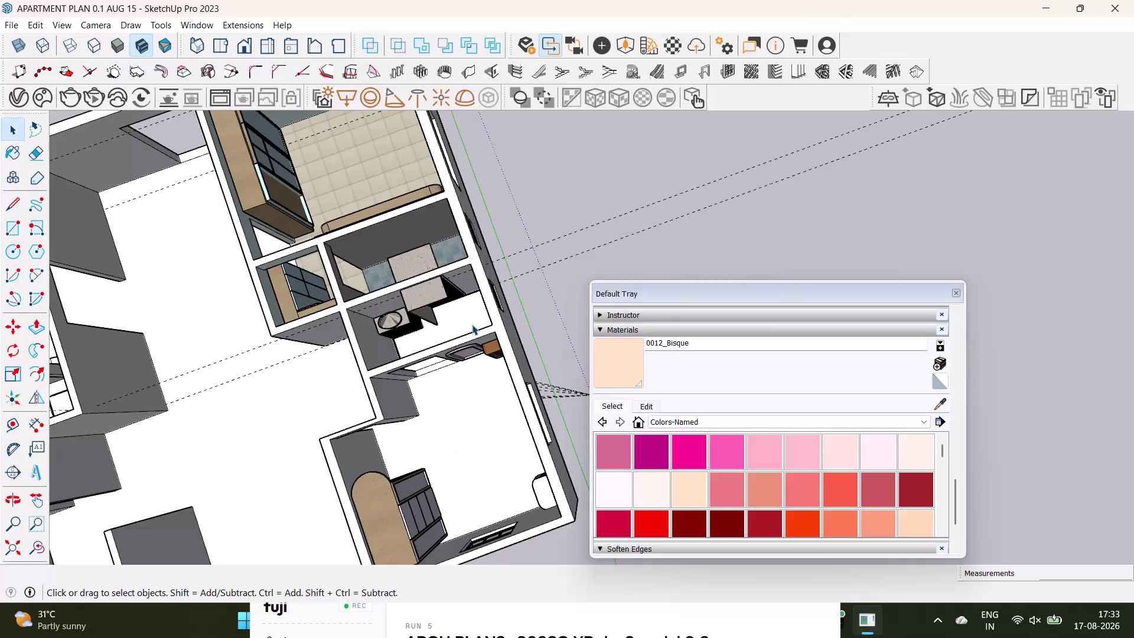
Sample the Wood Floor material from the bedroom cabinet with the eyedropper.
scroll(down, 3)
middle_drag(437, 387, 361, 369)
scroll(up, 3)
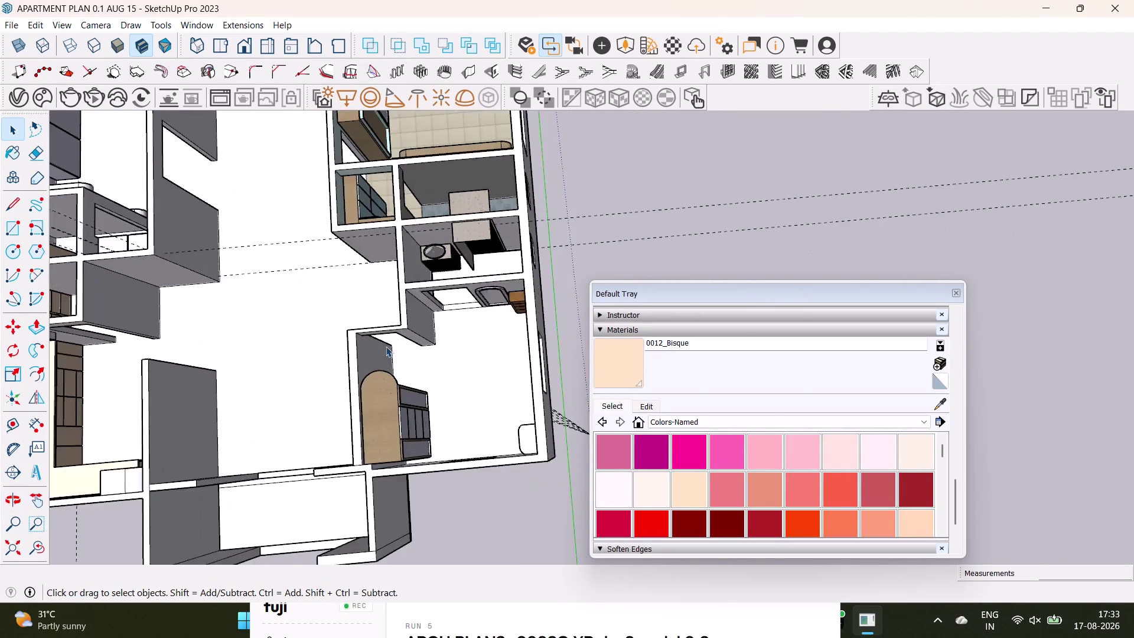
scroll(up, 3)
middle_drag(418, 346, 373, 289)
scroll(up, 3)
middle_drag(485, 385, 319, 344)
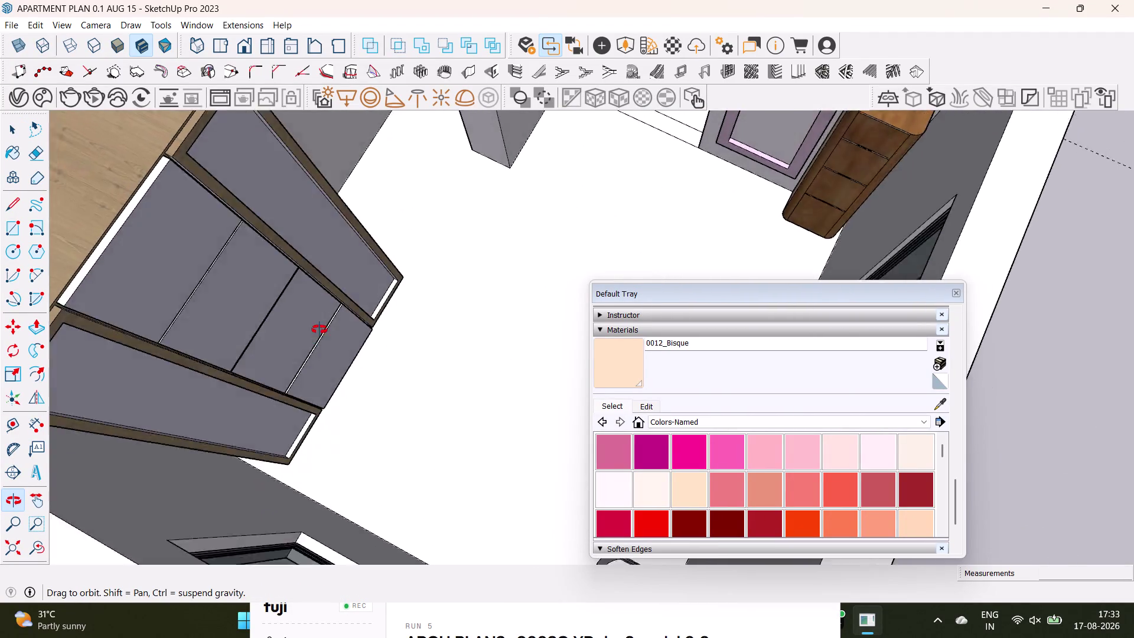
middle_drag(320, 344, 344, 449)
scroll(down, 3)
middle_drag(410, 435, 339, 387)
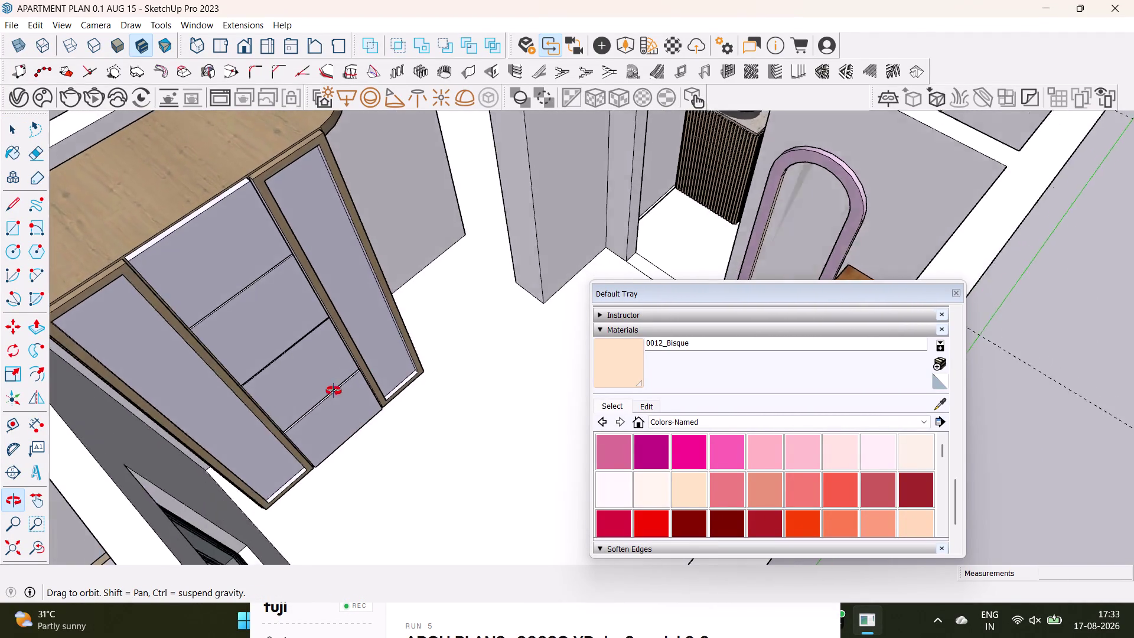
middle_drag(338, 388, 237, 400)
middle_drag(365, 386, 327, 398)
middle_drag(379, 394, 285, 470)
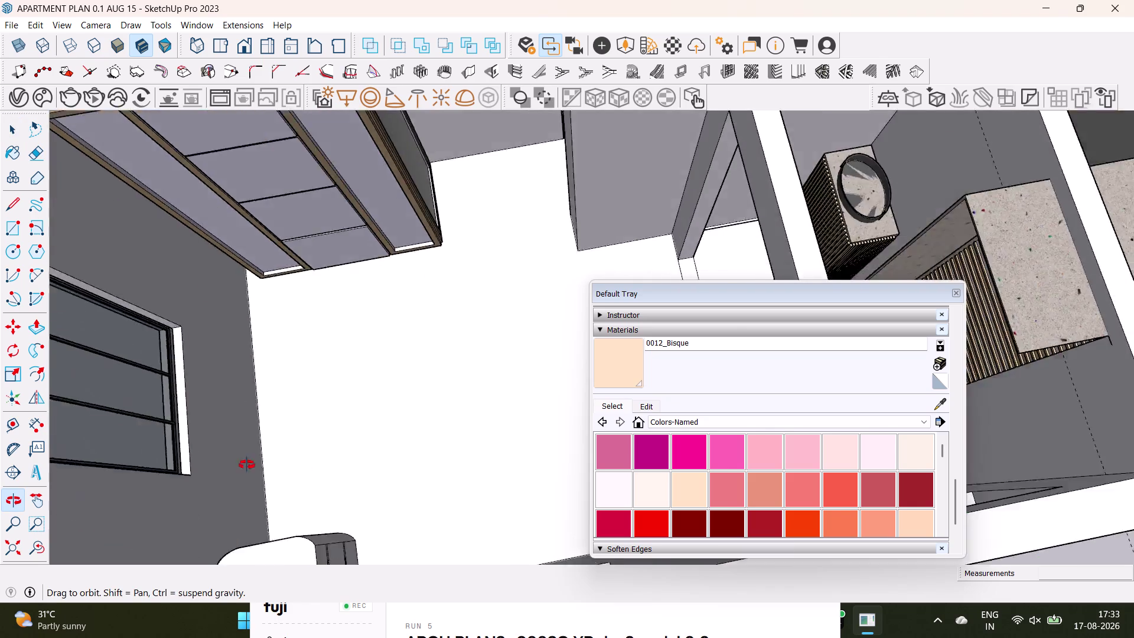
middle_drag(285, 469, 177, 420)
middle_drag(499, 352, 278, 377)
middle_drag(386, 310, 426, 234)
scroll(up, 3)
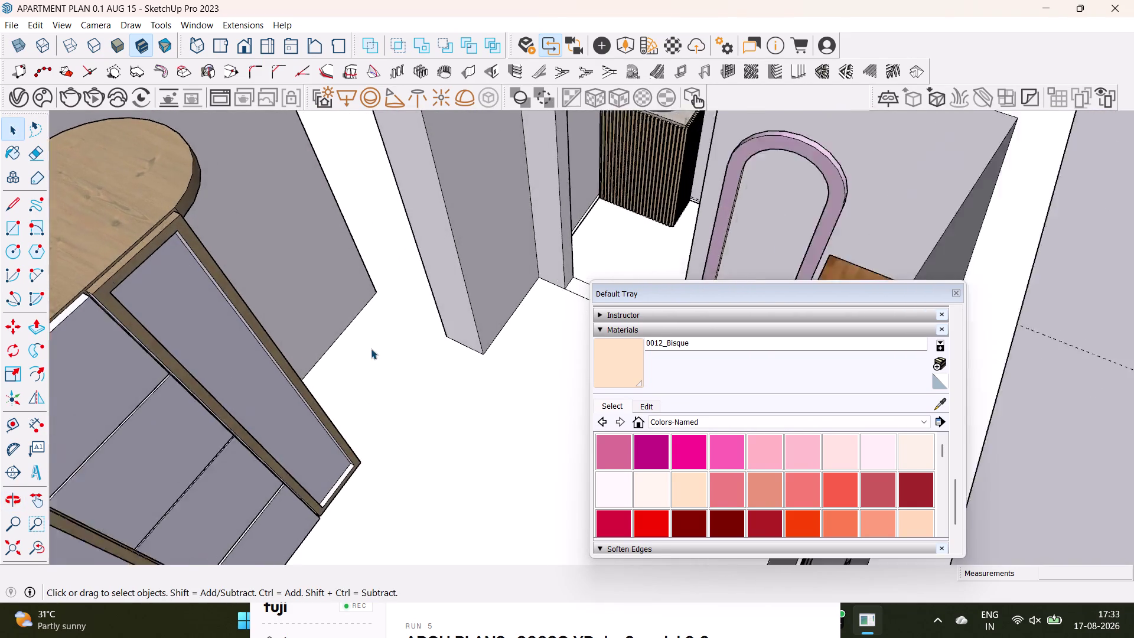
scroll(up, 3)
middle_drag(373, 342, 368, 249)
middle_drag(427, 286, 246, 178)
middle_drag(350, 199, 319, 298)
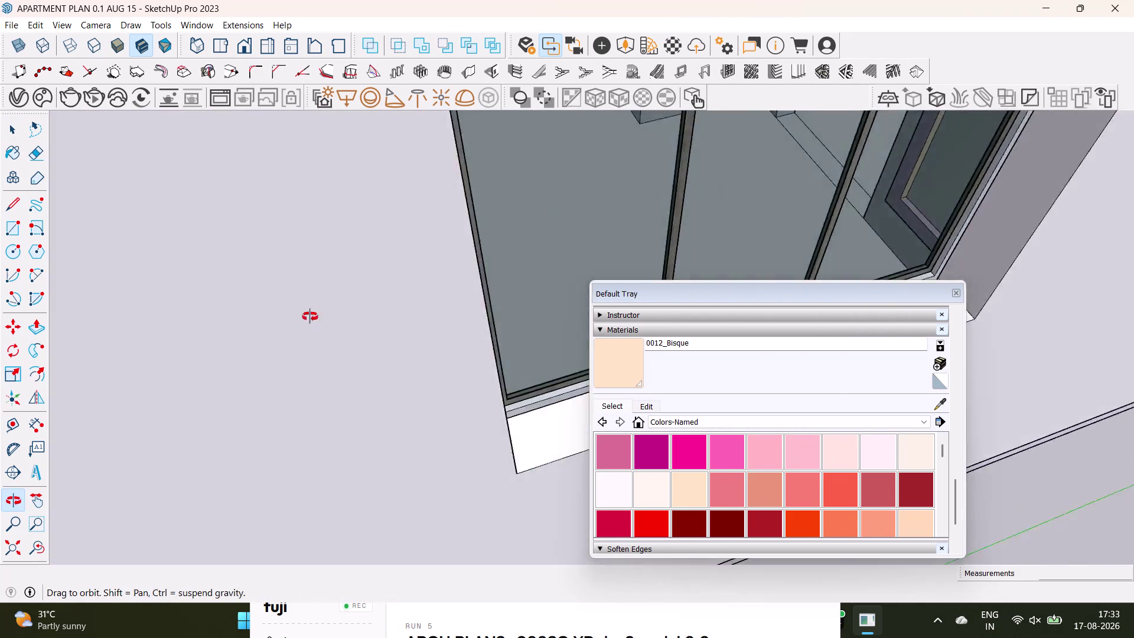
middle_drag(318, 298, 242, 402)
scroll(down, 3)
middle_drag(318, 329, 743, 310)
middle_drag(442, 291, 478, 485)
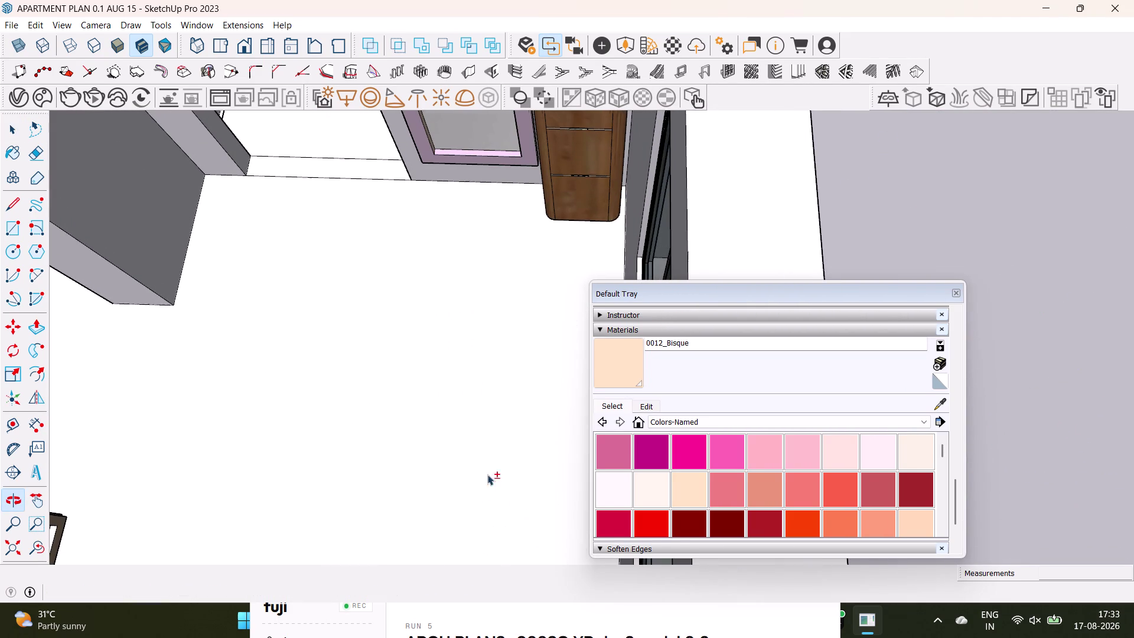
click(938, 401)
middle_drag(592, 155, 586, 270)
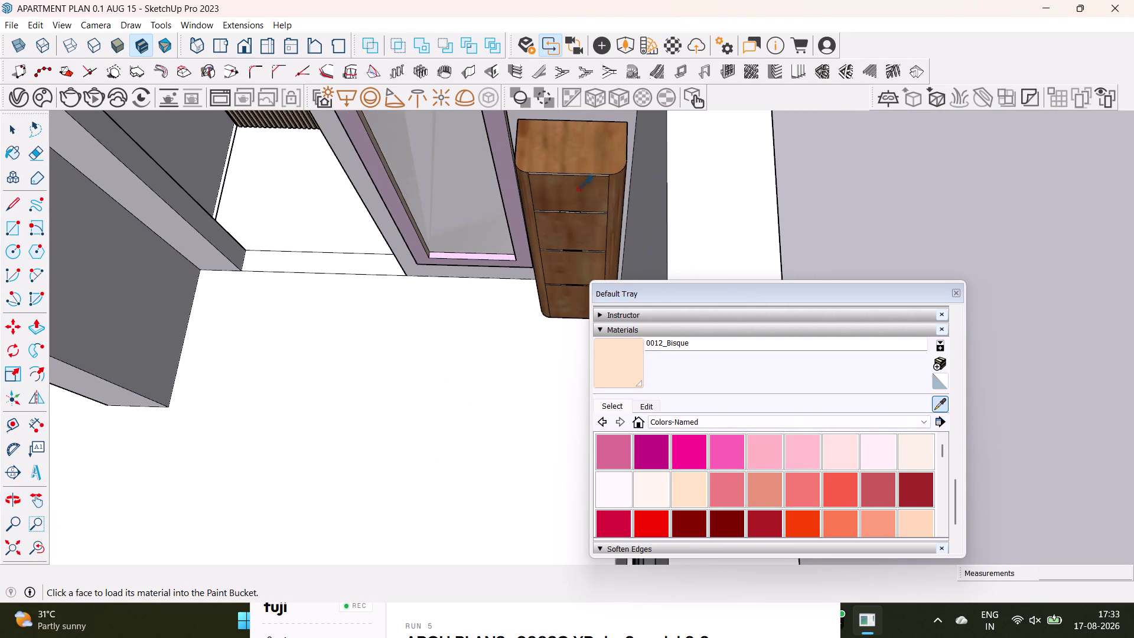
click(580, 160)
Paint the cabinet's bare side with the Wood Floor finish.
scroll(down, 3)
middle_drag(426, 363, 857, 334)
middle_drag(575, 278, 512, 284)
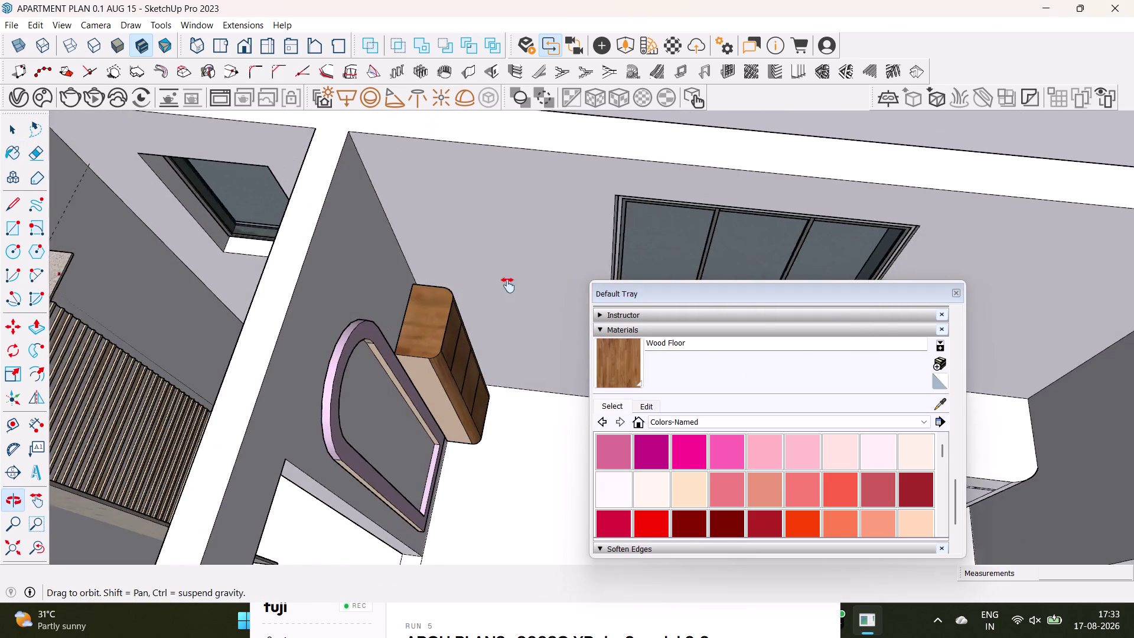
middle_drag(512, 284, 508, 285)
scroll(up, 3)
click(408, 366)
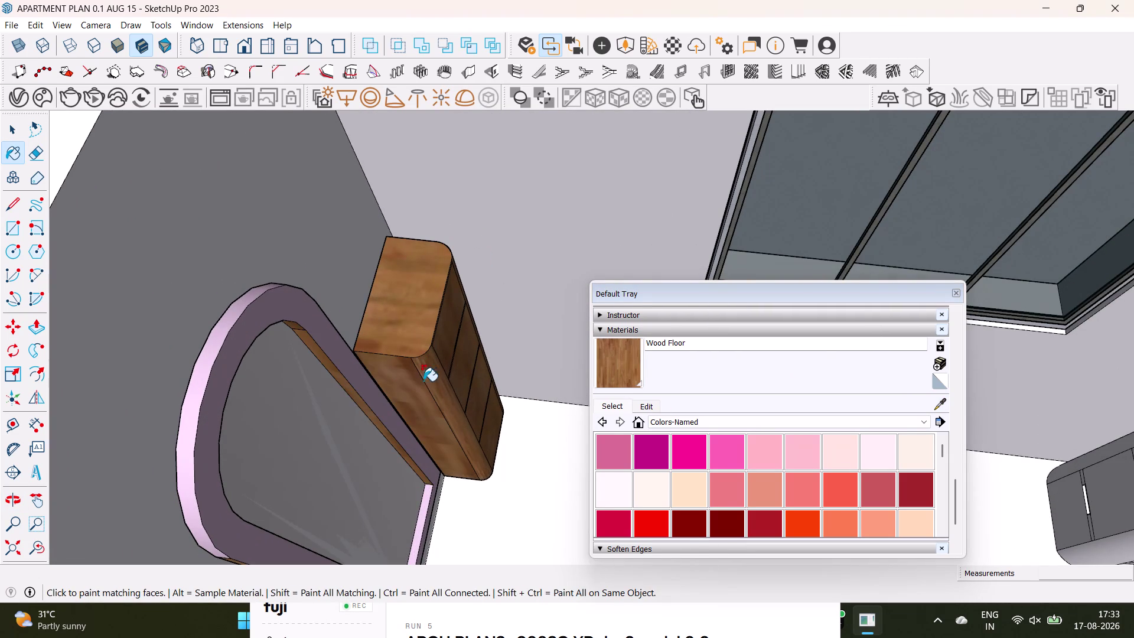
middle_drag(415, 384, 348, 298)
key(ctrl+z)
key(space)
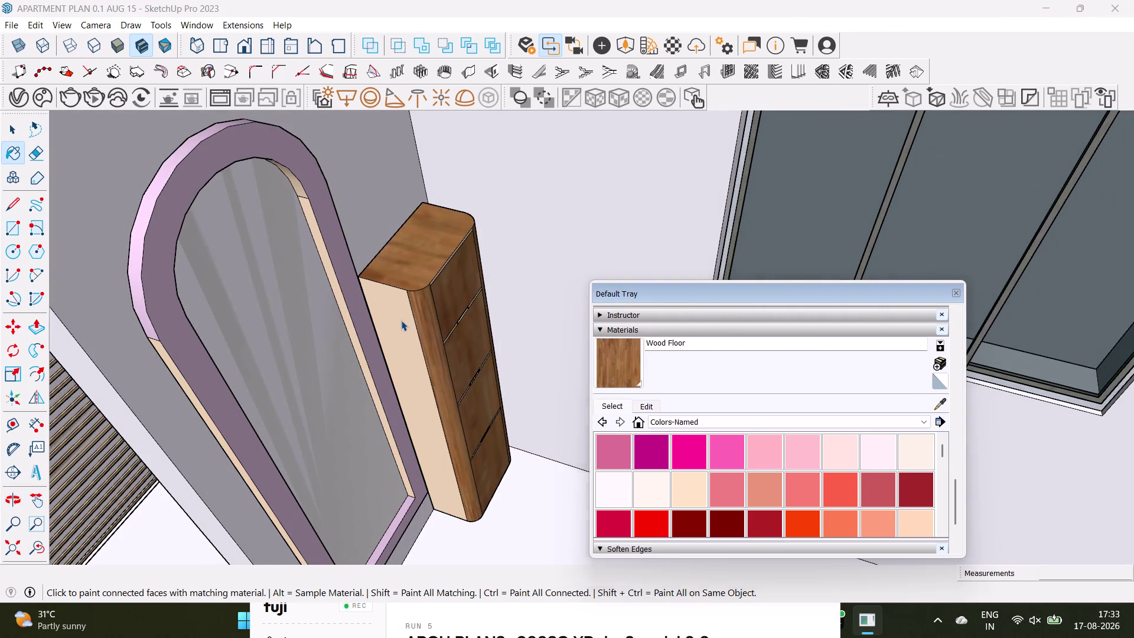
click(395, 318)
click(608, 357)
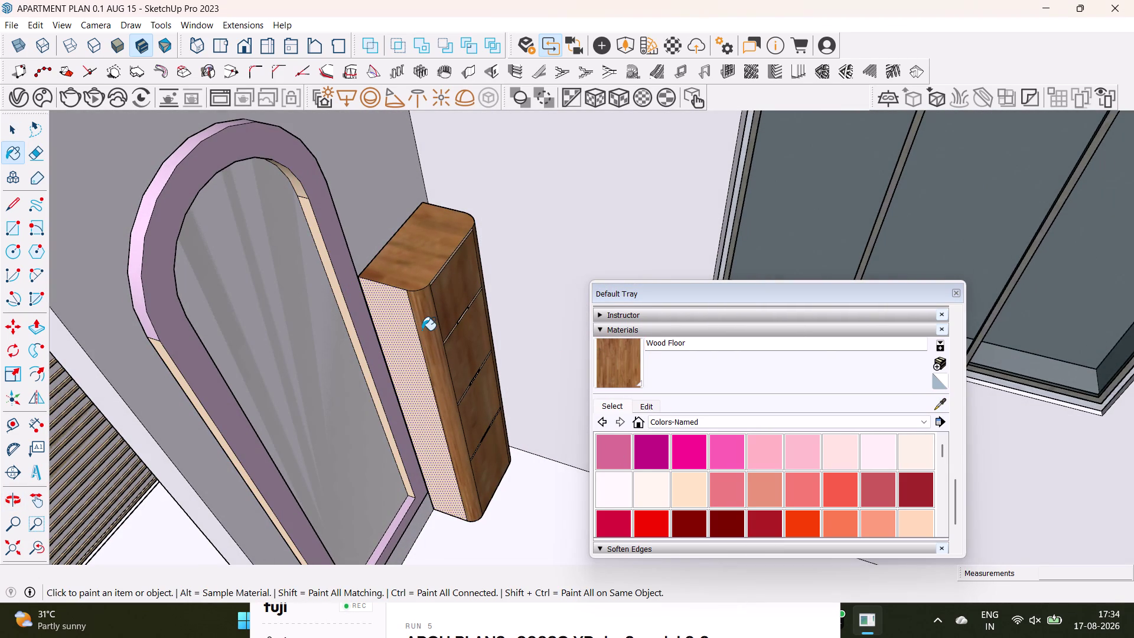
click(396, 327)
scroll(up, 3)
key(space)
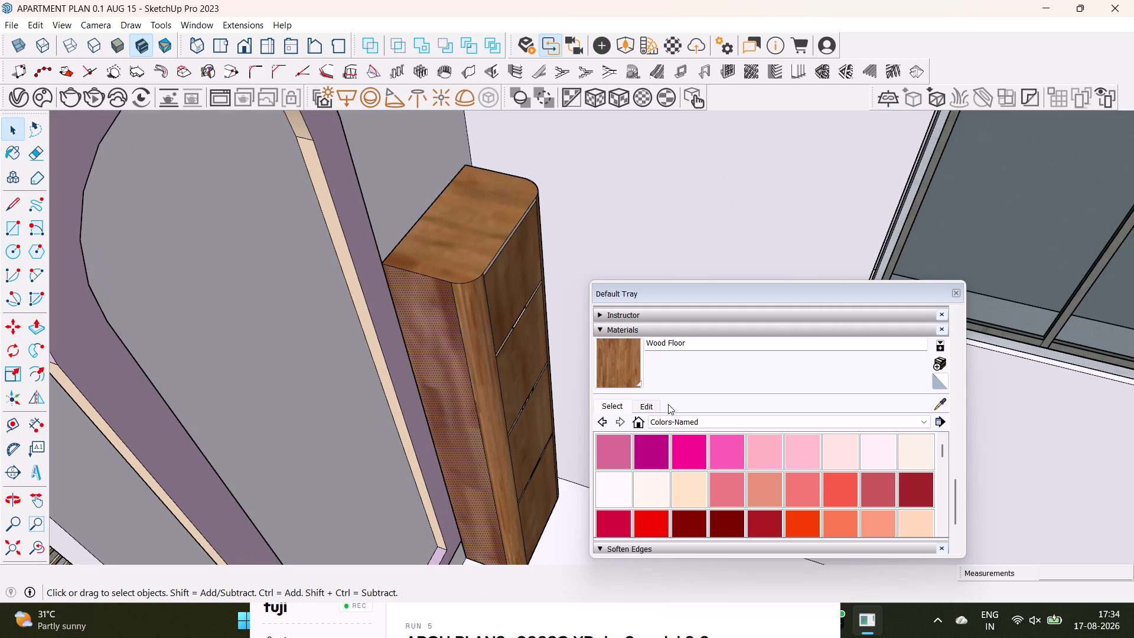
Sample 0118_Thistle from the mirror frame and paint its first inner edge strips.
click(939, 404)
click(349, 242)
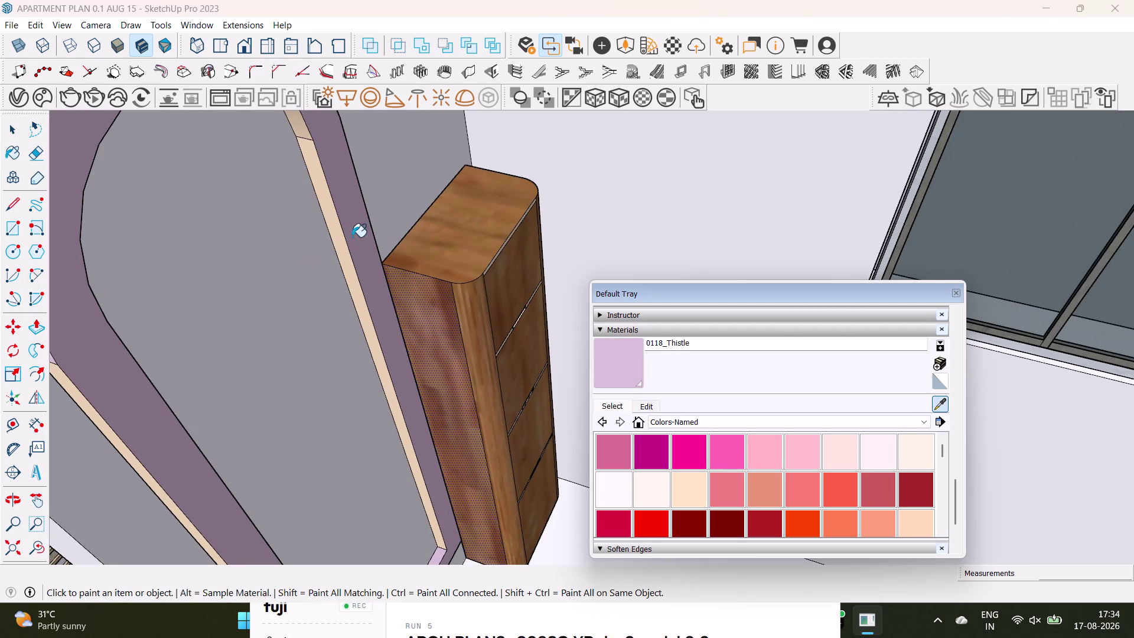
click(608, 363)
scroll(up, 3)
click(375, 323)
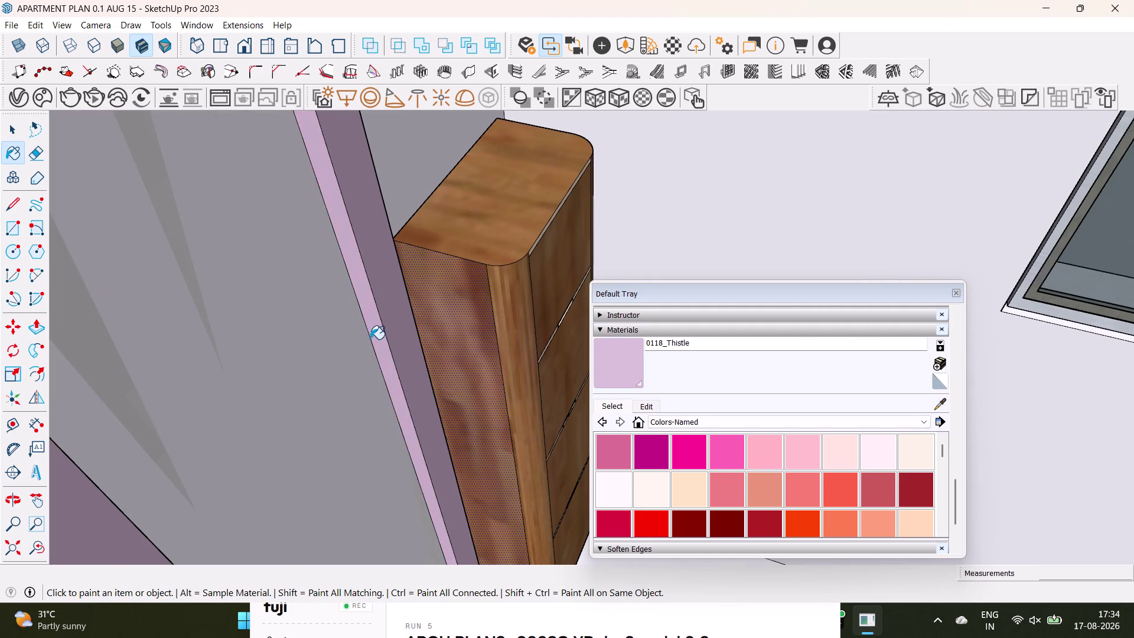
Paint the remaining beige inner frame edges thistle and inspect the arch.
scroll(down, 3)
middle_drag(363, 343, 409, 277)
click(207, 329)
click(212, 325)
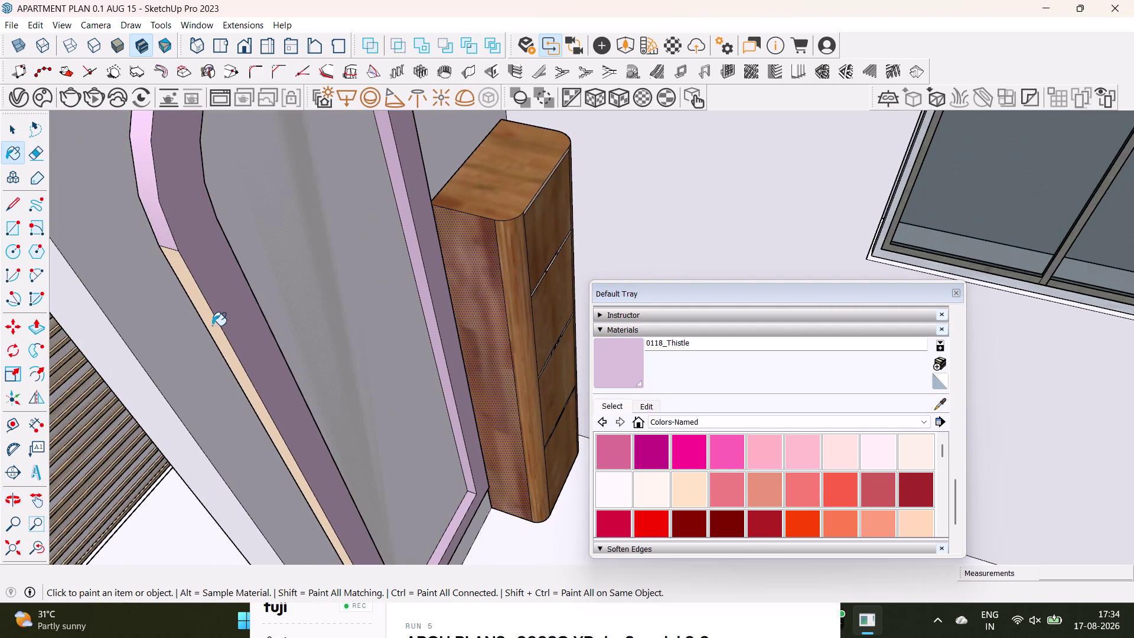
scroll(down, 3)
middle_drag(280, 323, 288, 461)
scroll(up, 3)
middle_drag(323, 321, 325, 391)
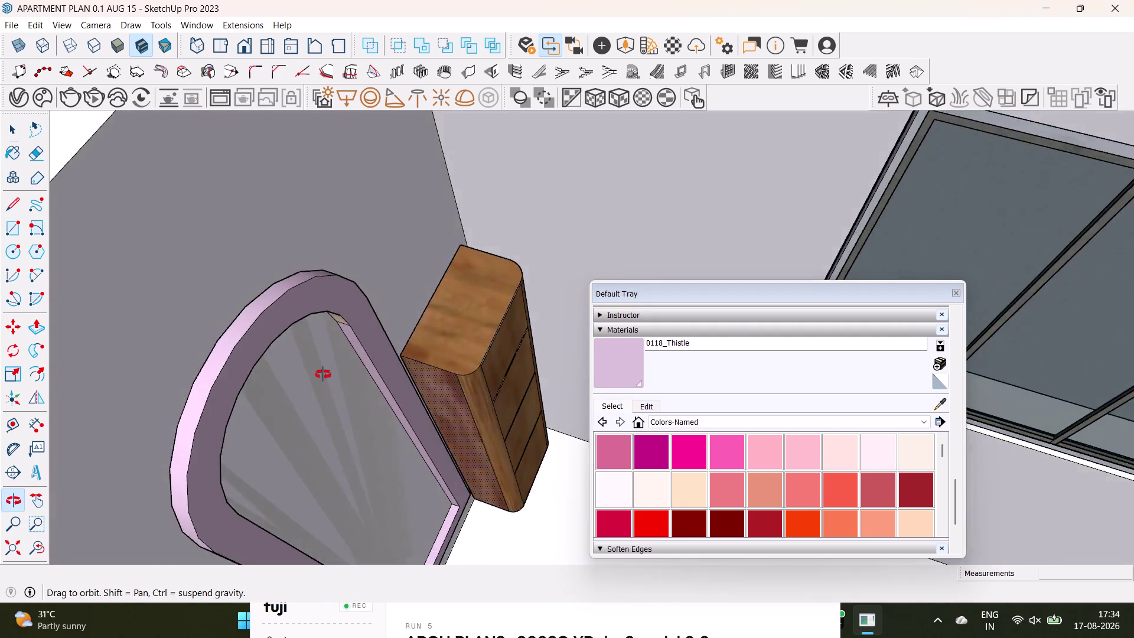
middle_drag(325, 392, 287, 189)
middle_drag(303, 182, 317, 358)
middle_drag(320, 345, 334, 217)
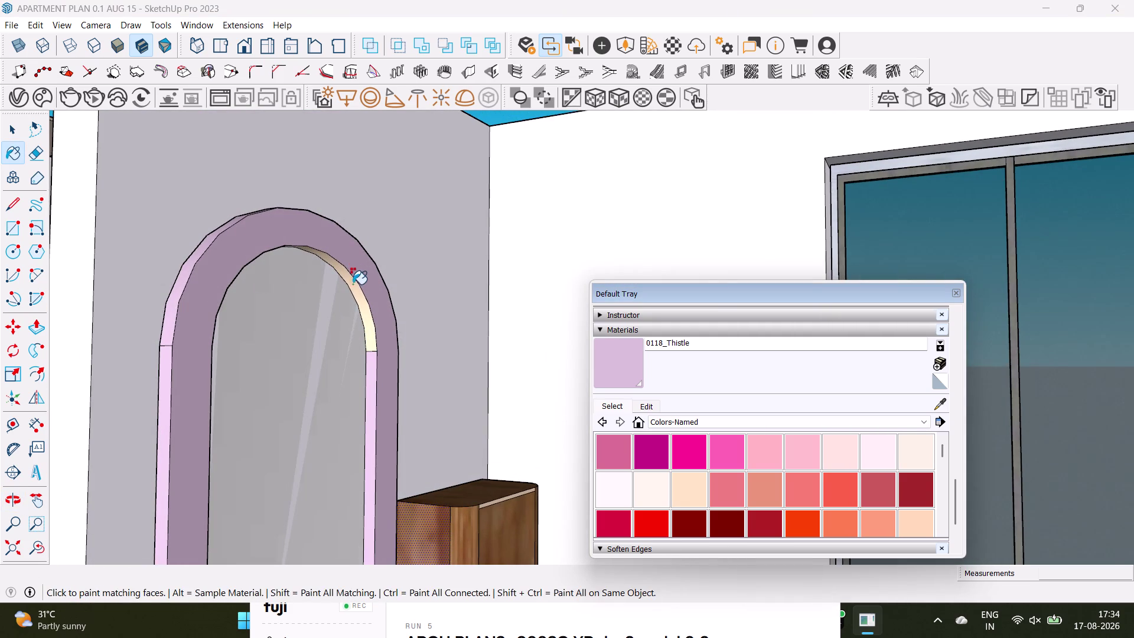
Paint the arch's inner edge and the matching faces thistle.
click(356, 291)
scroll(down, 3)
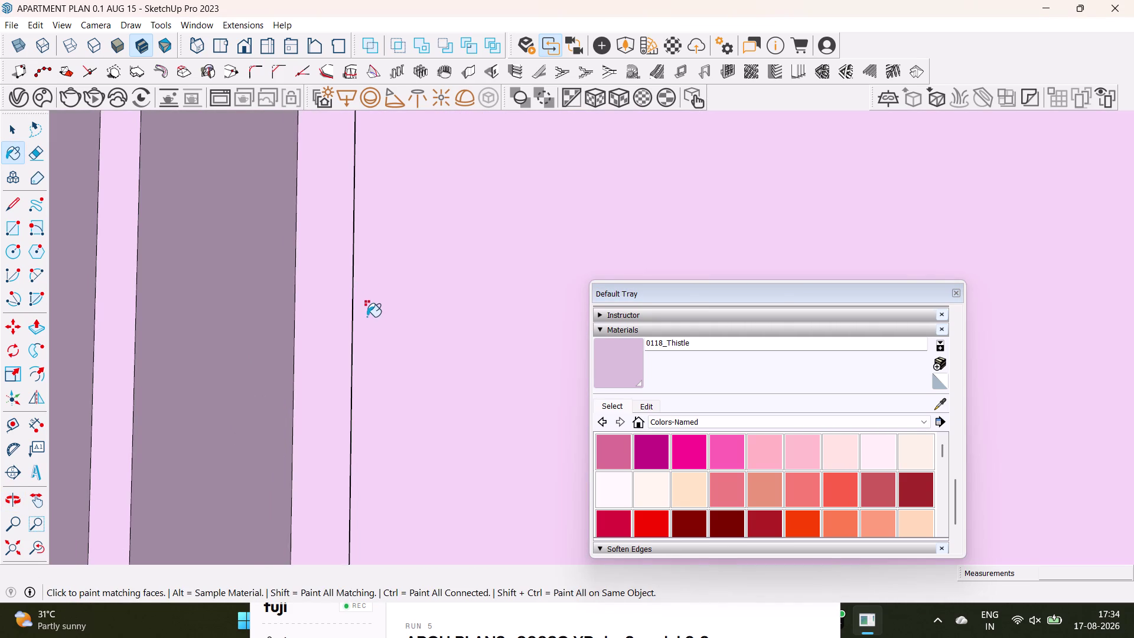
click(6, 555)
Zoom out over the apartment, then close in on the arched mirror room.
middle_drag(352, 373, 300, 594)
scroll(down, 3)
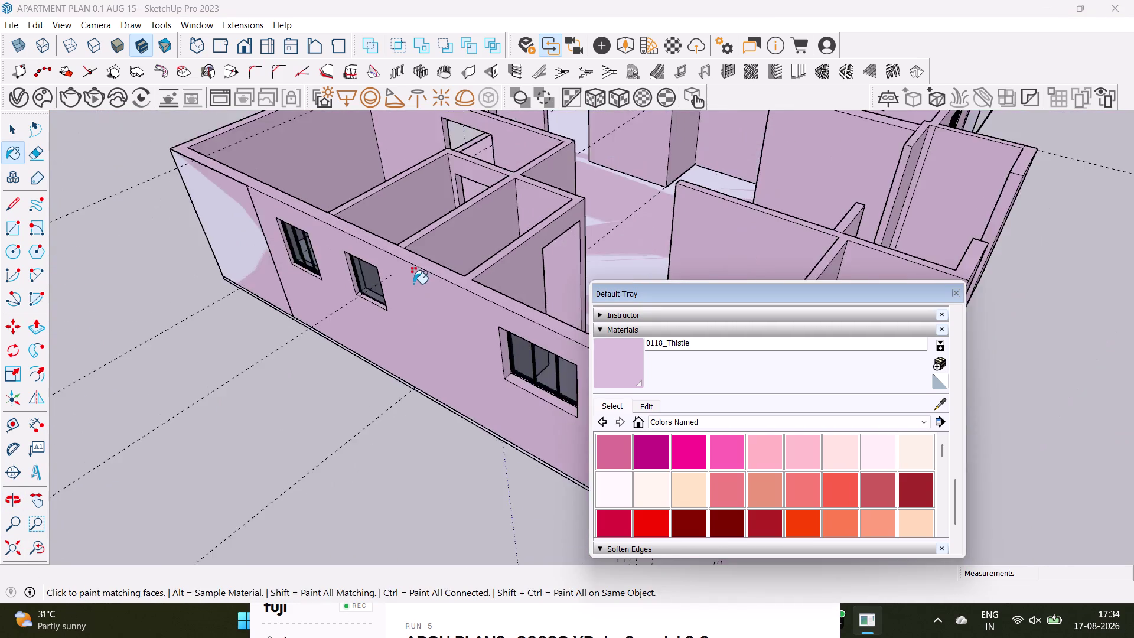
scroll(down, 3)
middle_drag(456, 265, 138, 503)
scroll(down, 3)
middle_drag(411, 307, 238, 481)
scroll(up, 3)
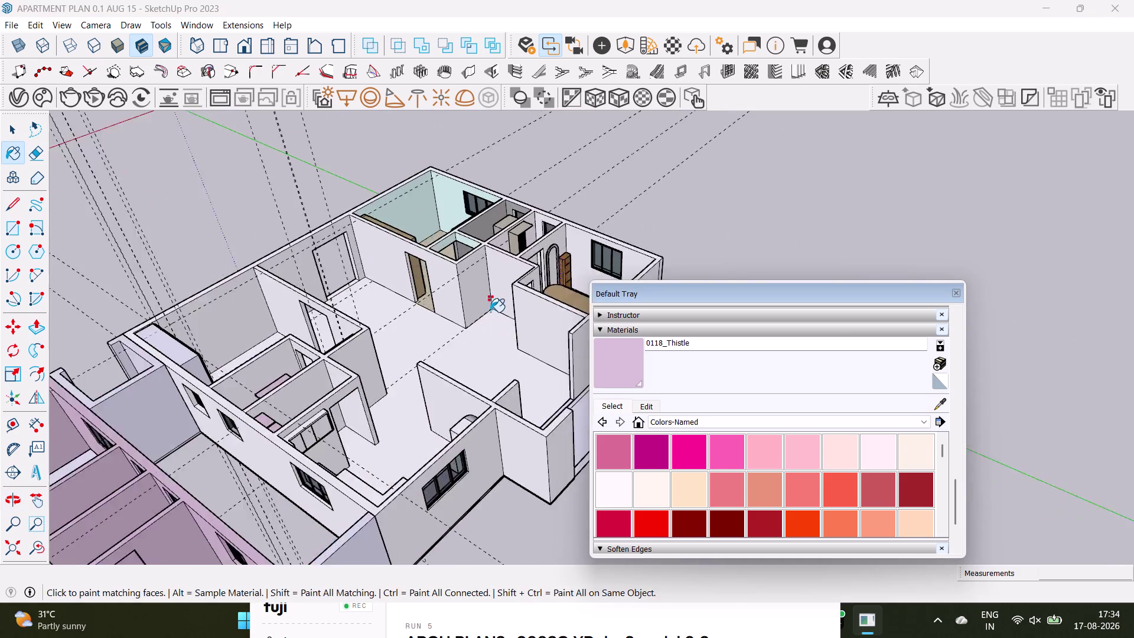
scroll(up, 3)
middle_drag(485, 307, 307, 423)
scroll(up, 3)
middle_drag(395, 360, 220, 384)
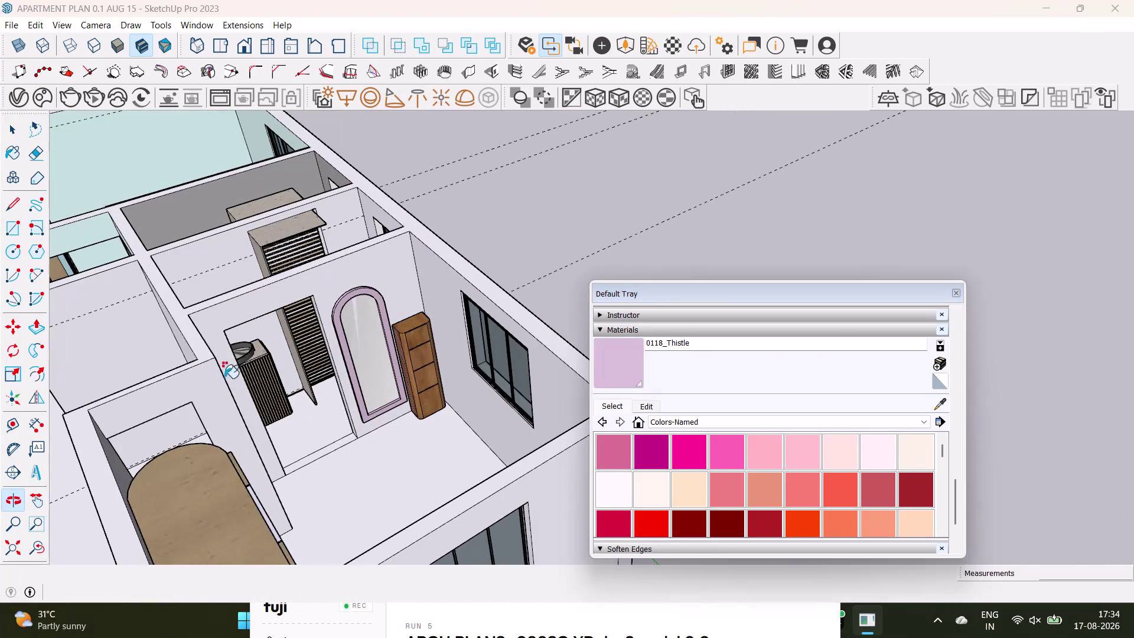
click(876, 454)
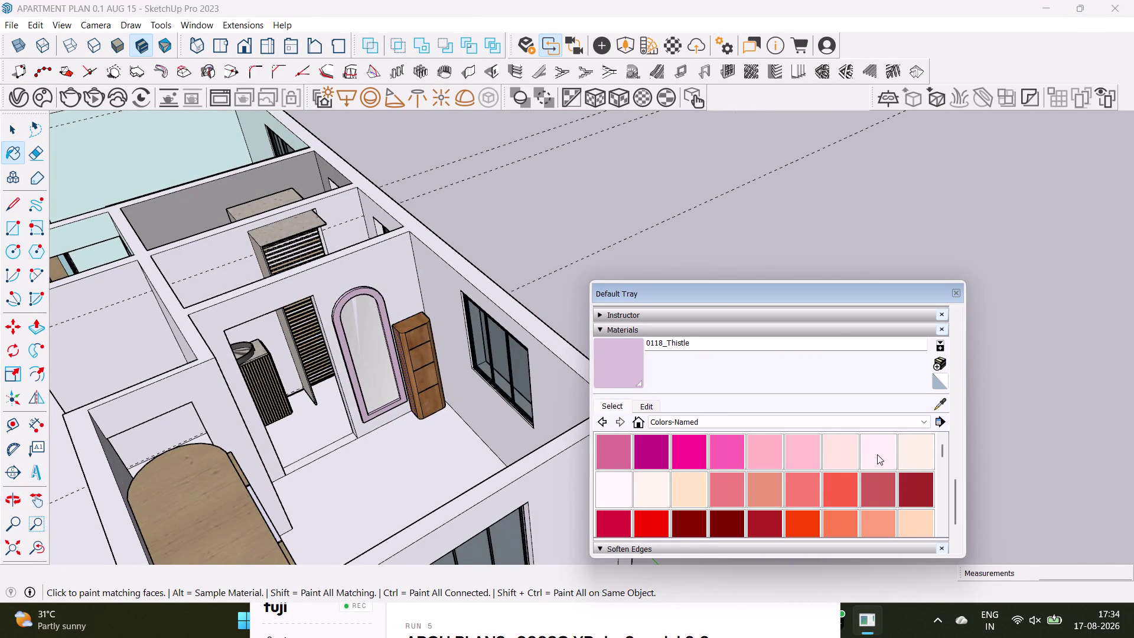
Try the LavenderBlush, Pink and Bisque swatches, then load Pink again.
scroll(up, 3)
scroll(up, 3)
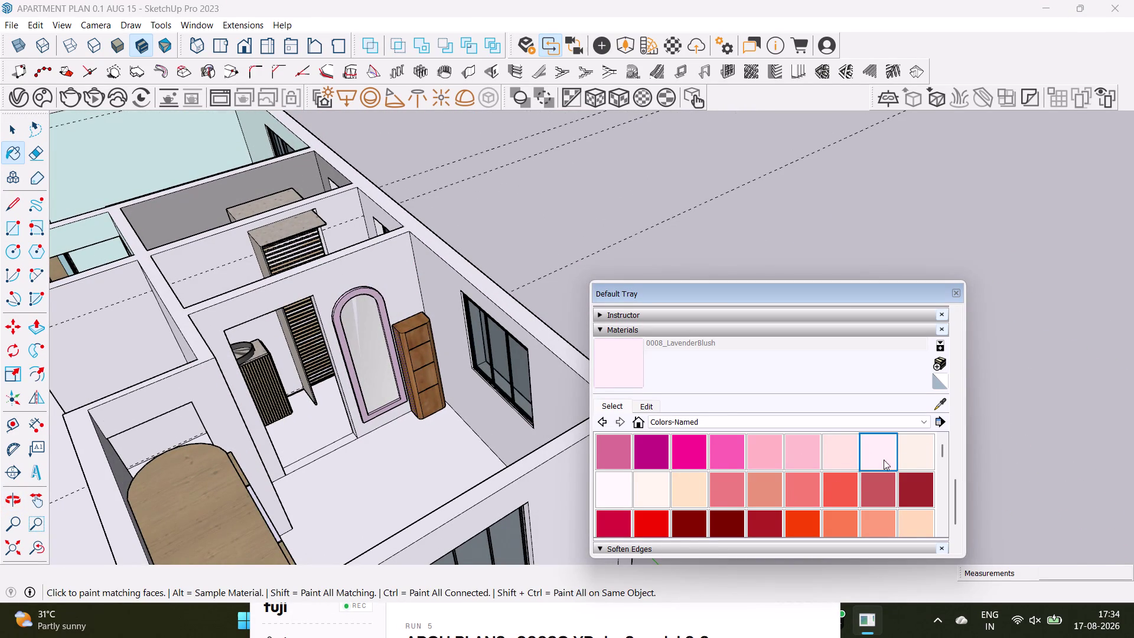
scroll(up, 3)
drag(944, 449, 942, 443)
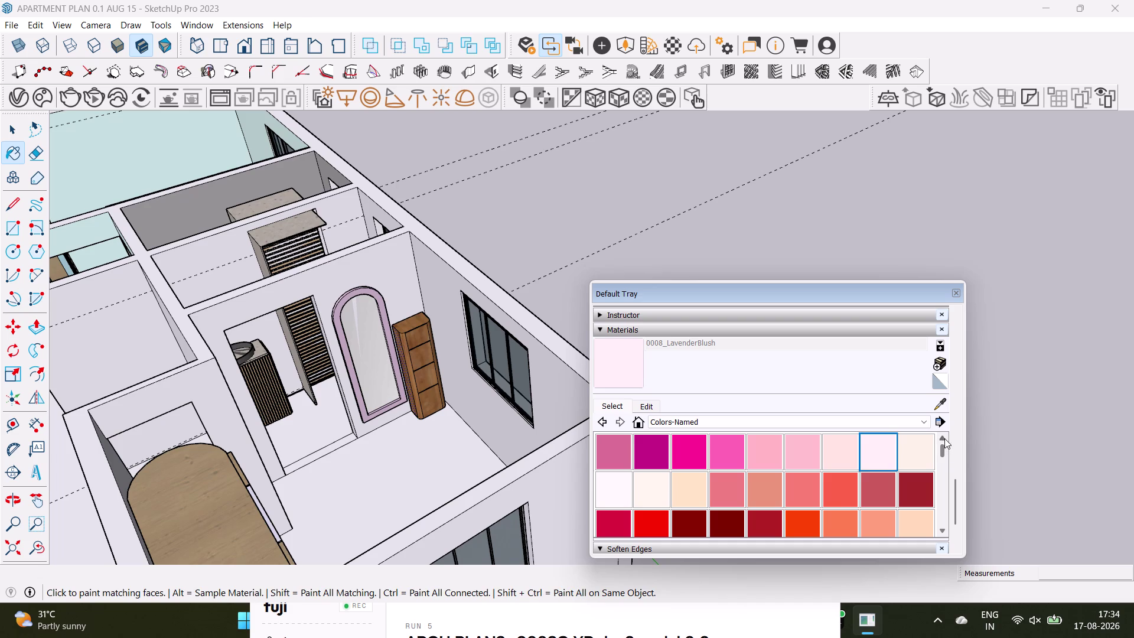
click(944, 438)
click(807, 448)
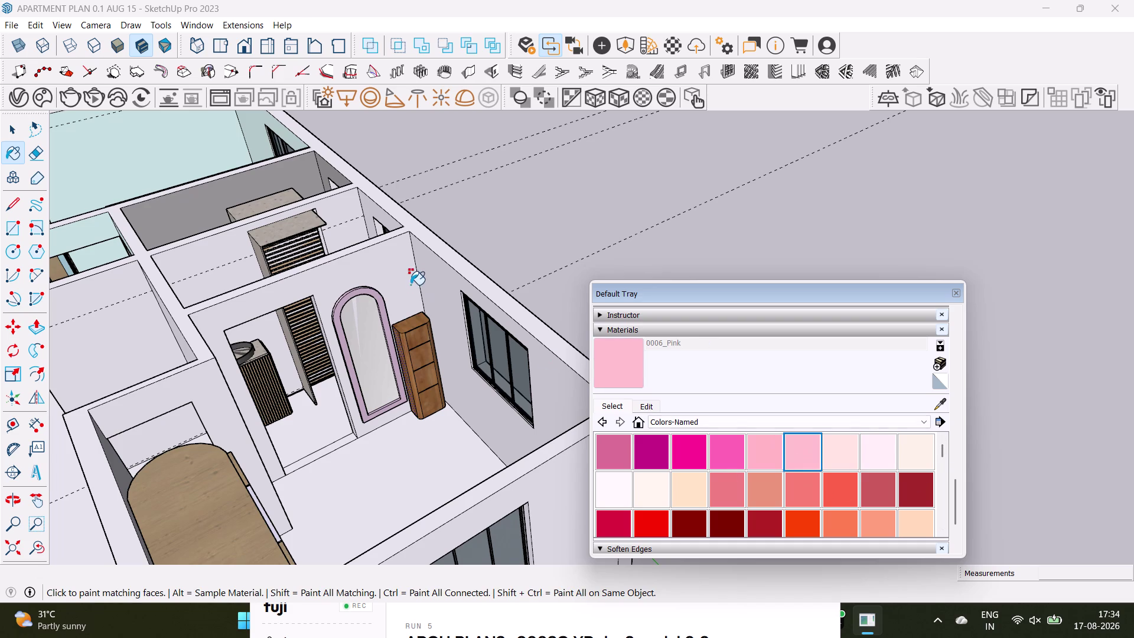
click(398, 275)
key(ctrl+z)
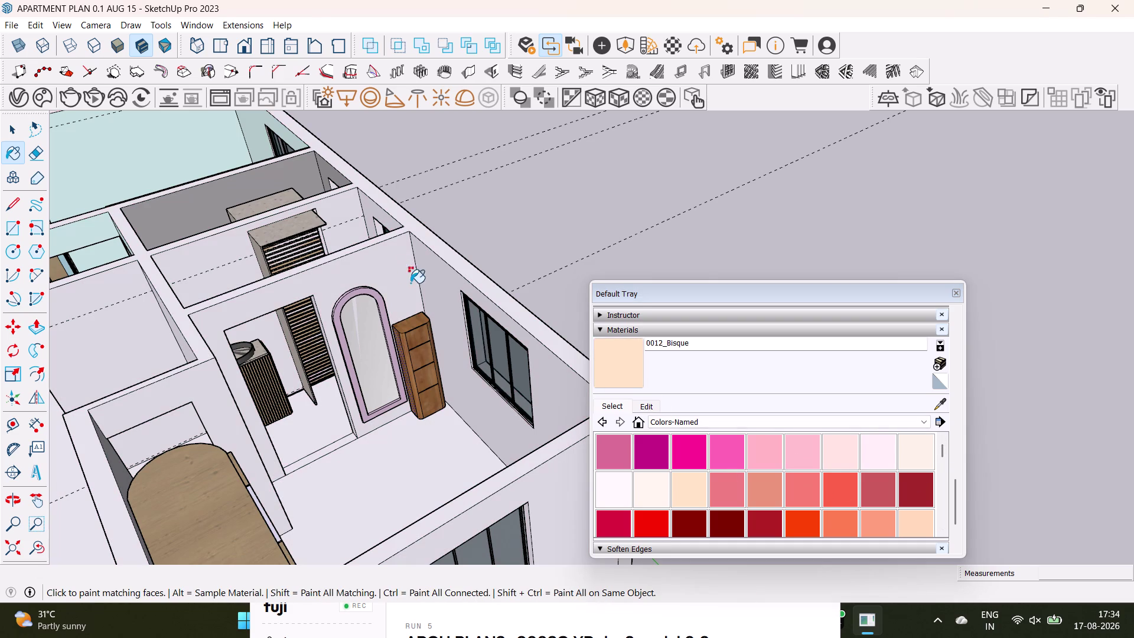
click(797, 462)
scroll(up, 3)
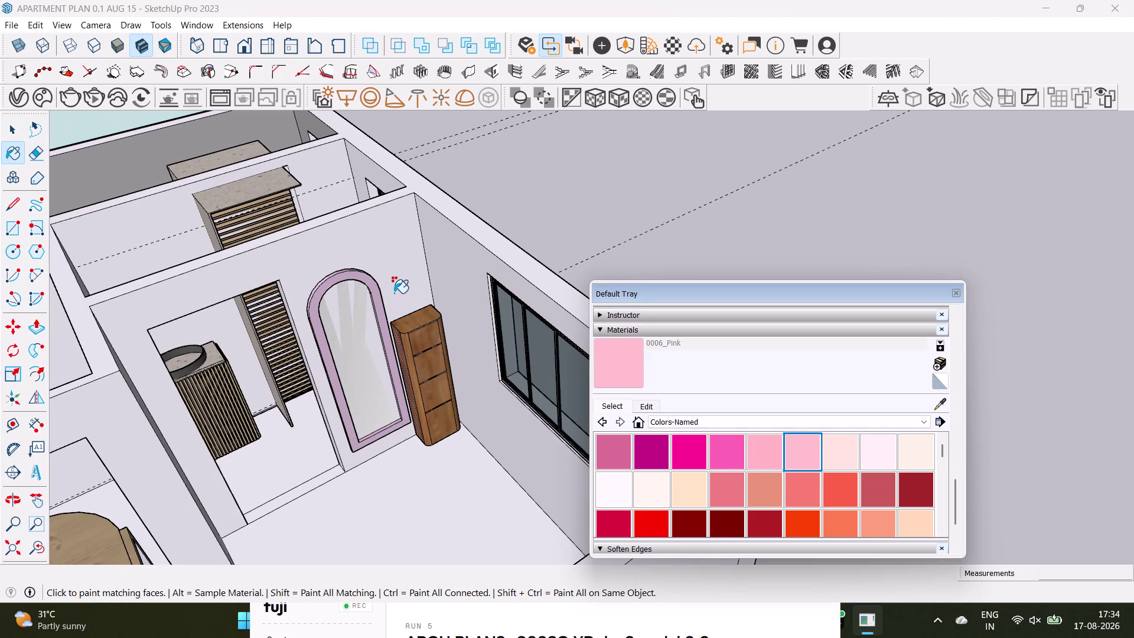
key(space)
click(397, 284)
Select the wall face around the mirror room's doorway.
triple_click(397, 283)
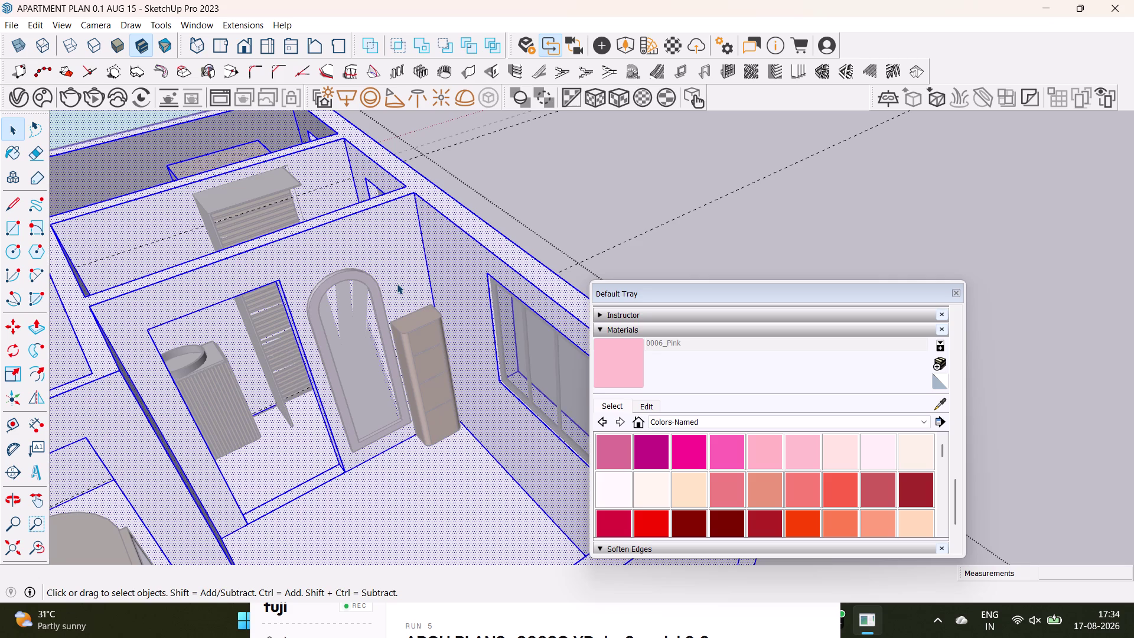
click(397, 283)
double_click(399, 293)
scroll(down, 3)
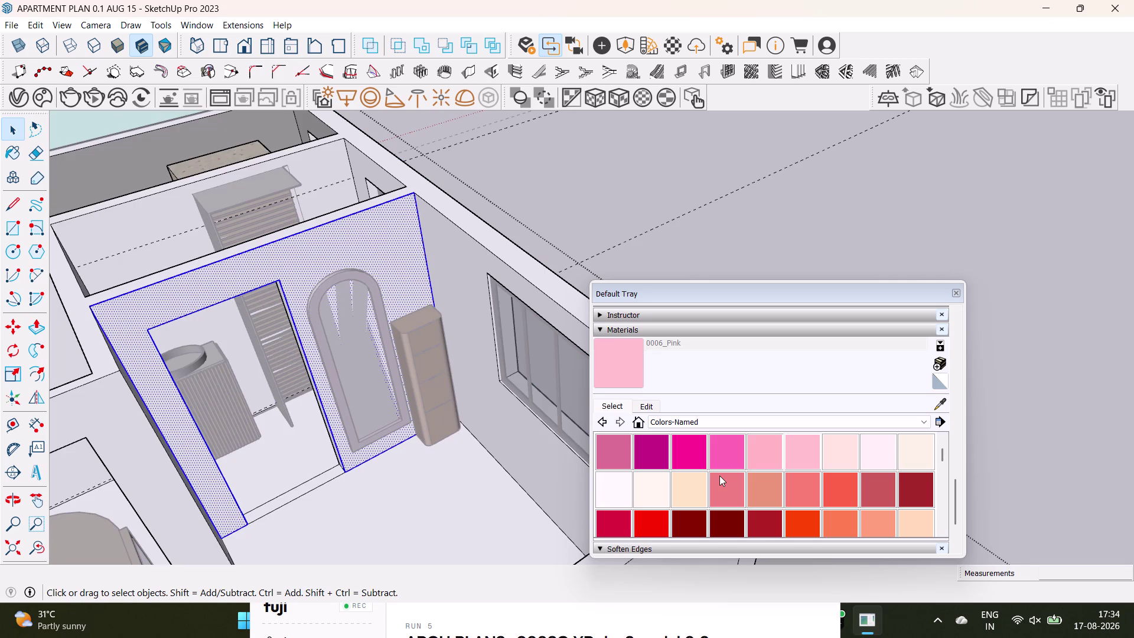
scroll(down, 3)
scroll(down, 3)
scroll(down, 3)
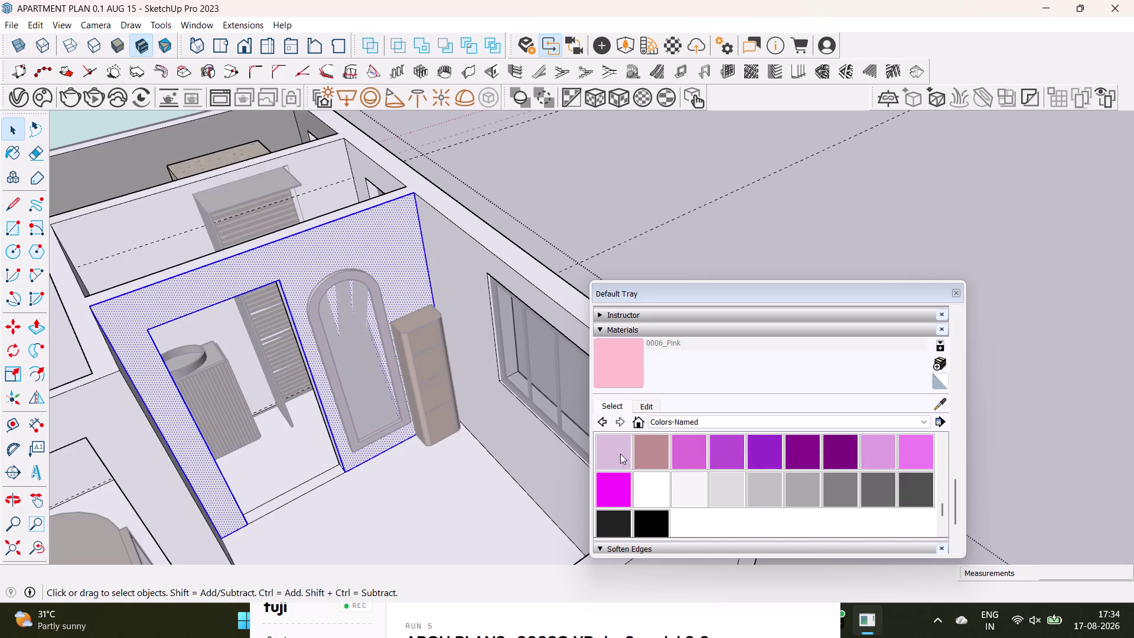
scroll(up, 3)
Load 0116_Lavender and paint the doorway wall face with it.
click(867, 451)
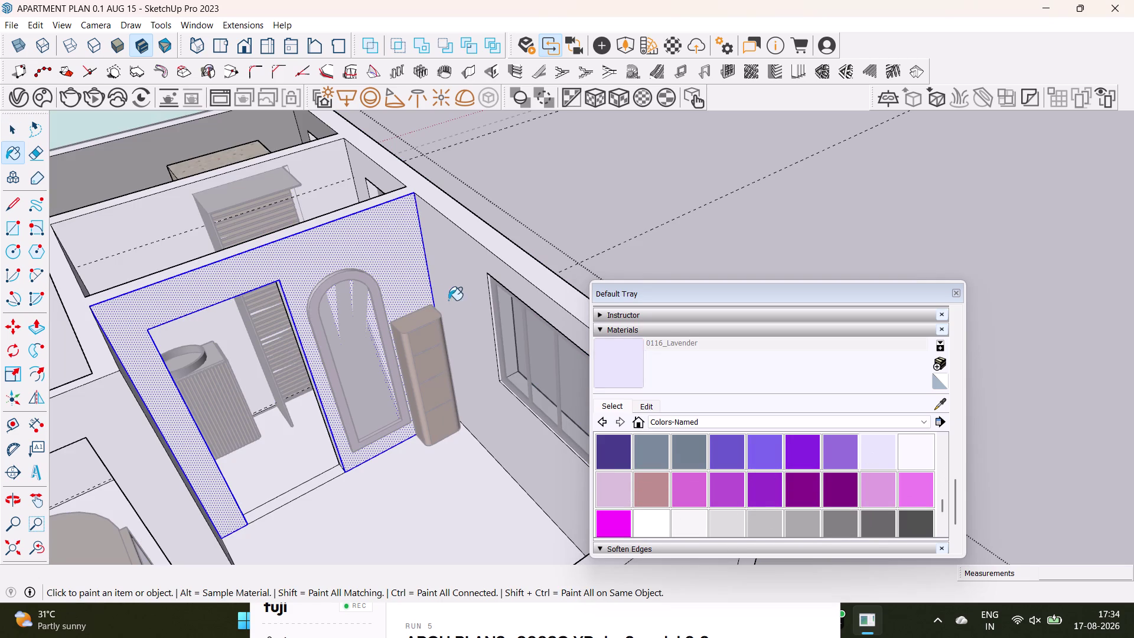
click(404, 244)
click(438, 249)
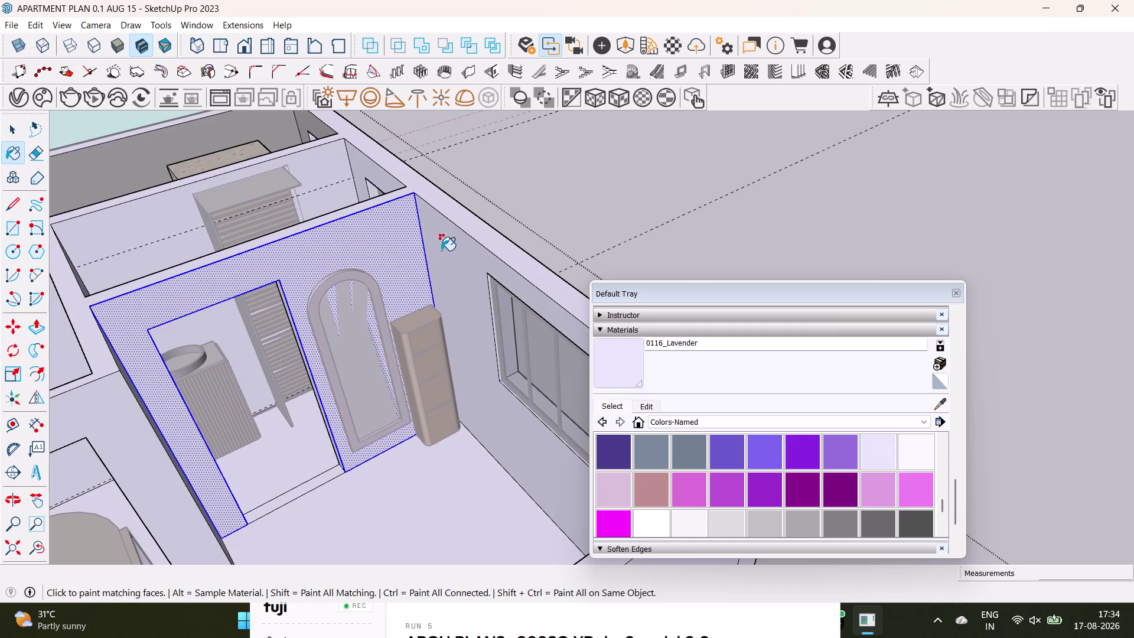
key(ctrl+z)
key(space)
click(453, 254)
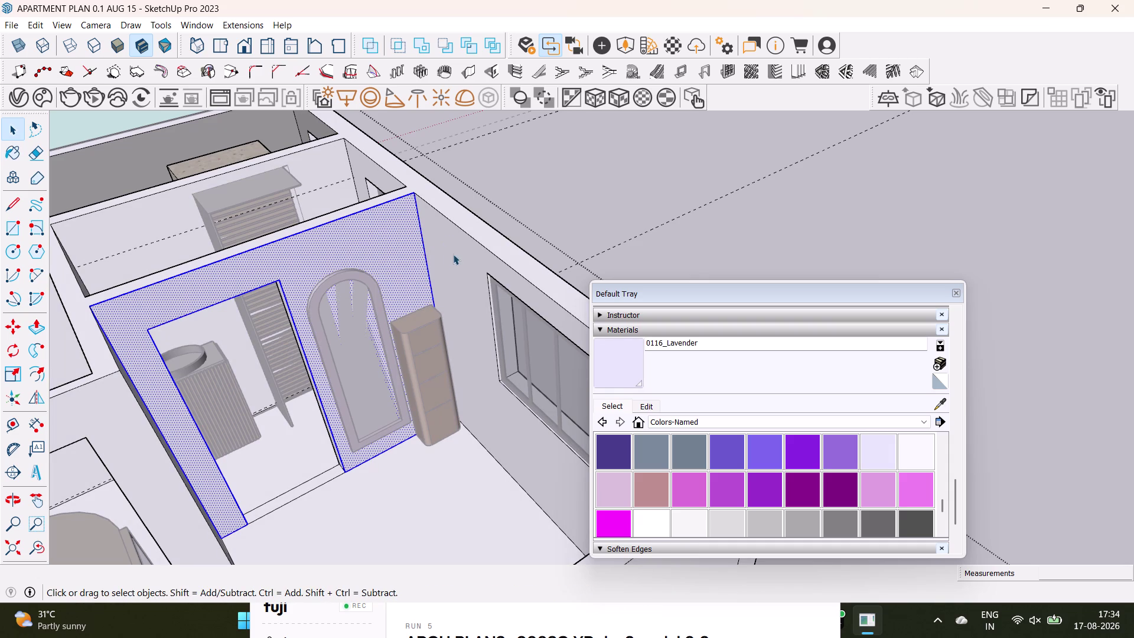
click(610, 359)
click(452, 252)
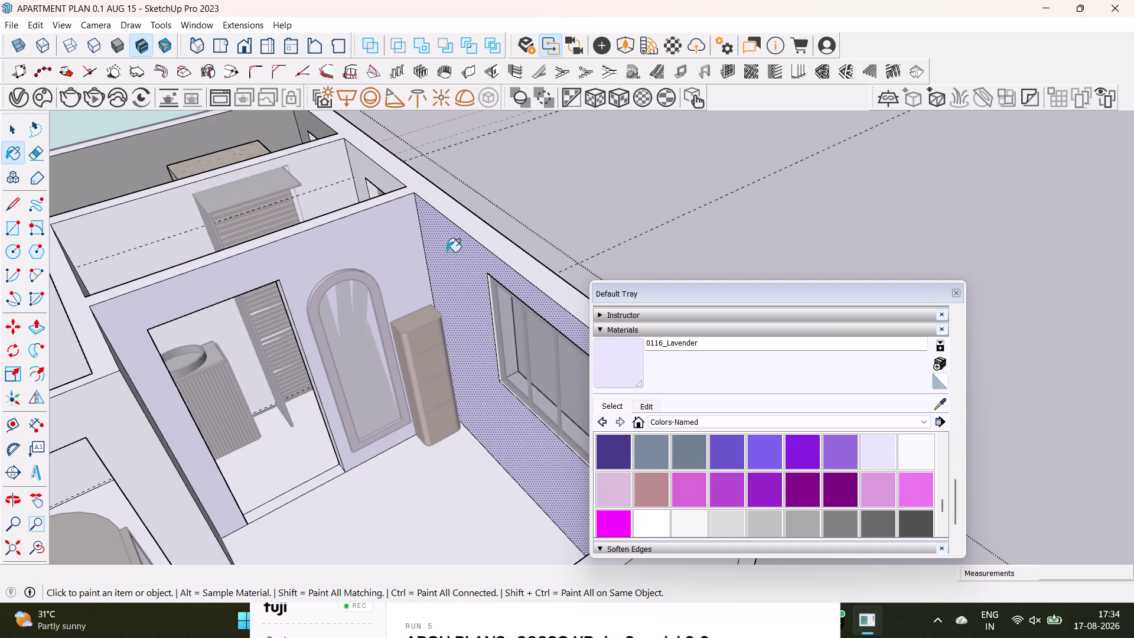
key(space)
Move to the wardrobe room and select the back wall and partition faces.
middle_drag(432, 329, 151, 359)
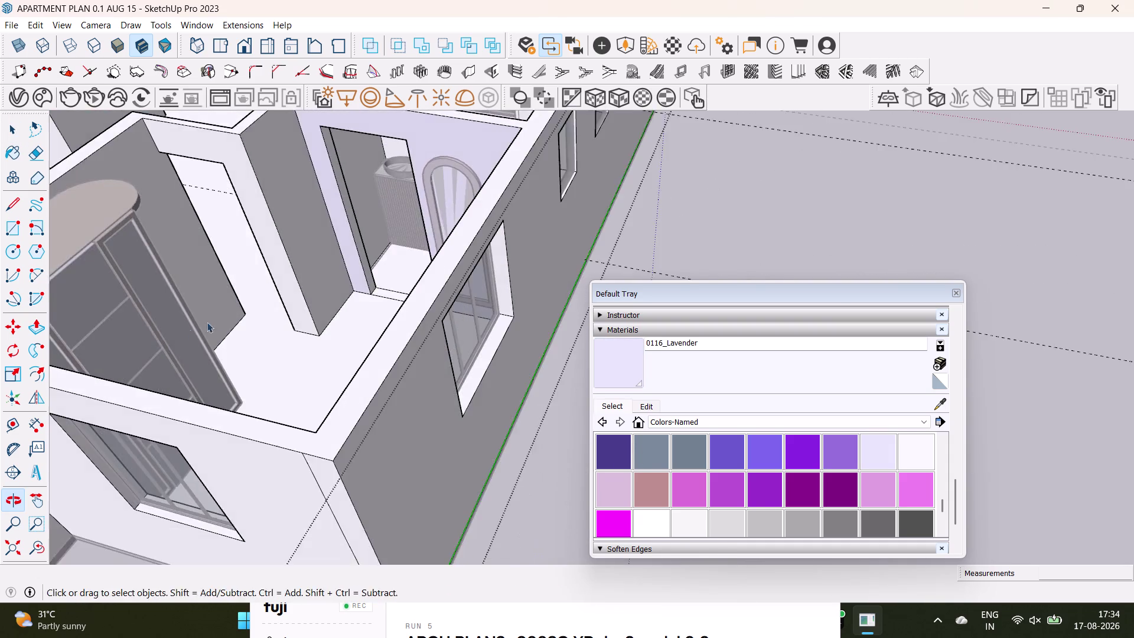
middle_drag(216, 319, 418, 402)
middle_drag(454, 424, 224, 400)
key(space)
click(375, 210)
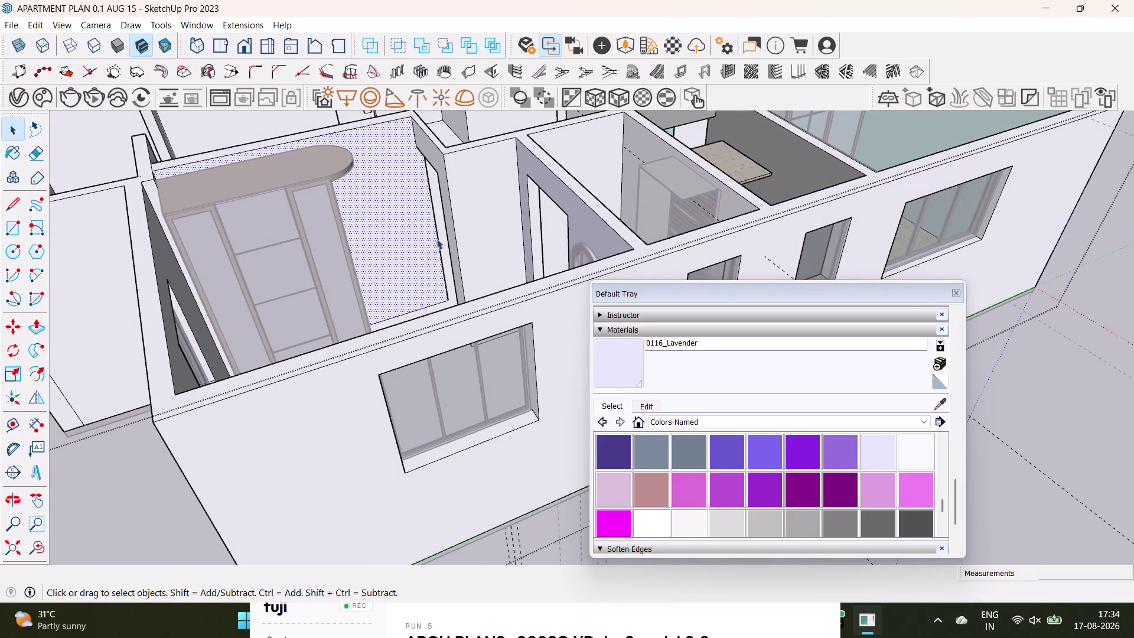
middle_drag(454, 263, 447, 319)
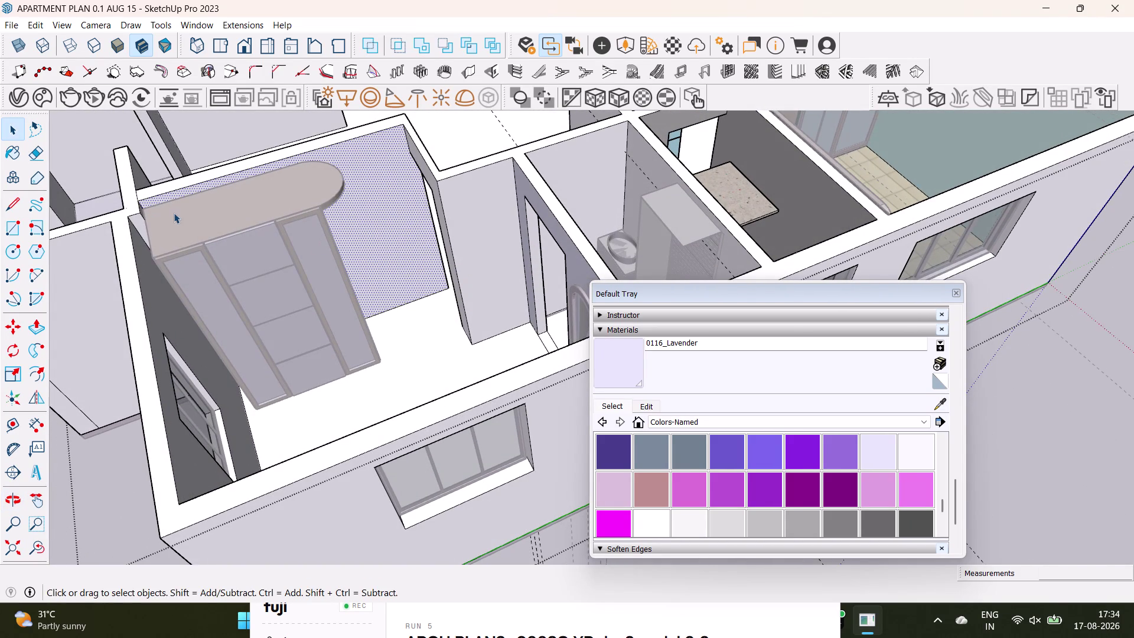
click(138, 223)
click(497, 235)
click(622, 373)
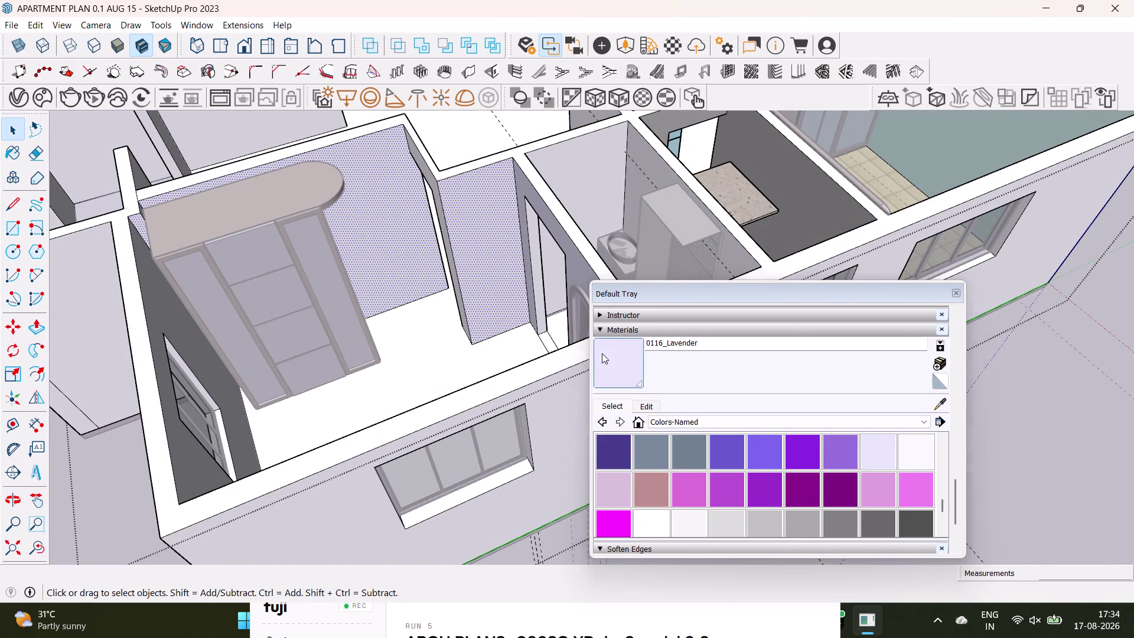
click(479, 236)
Paint the partition's end face and adjoining face with 0116_Lavender.
middle_drag(432, 287, 654, 261)
scroll(up, 3)
key(space)
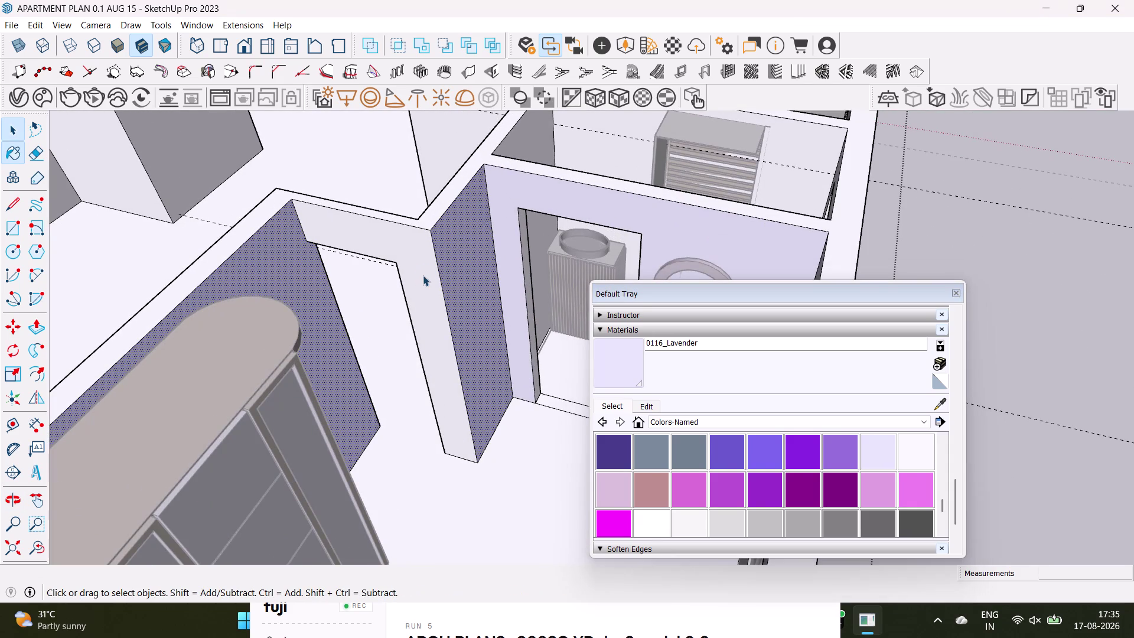
click(423, 275)
click(637, 368)
click(434, 302)
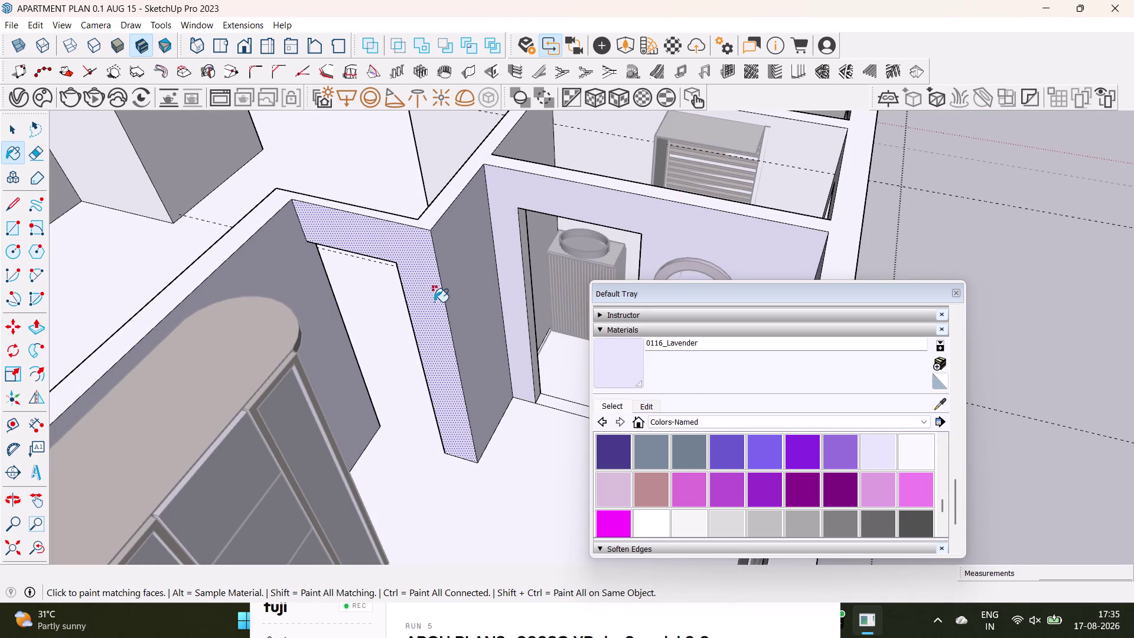